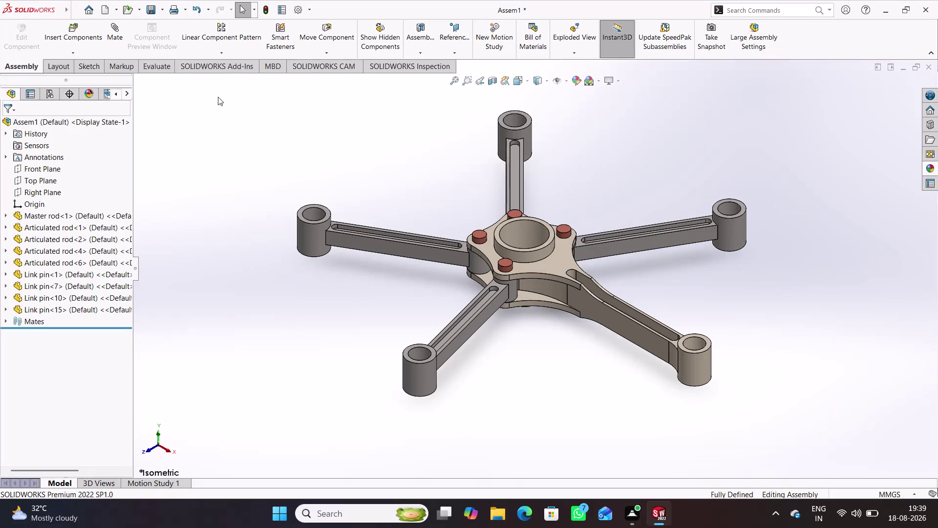
Insert the Piston from open documents and turn it about X in 90° increments.
click(84, 31)
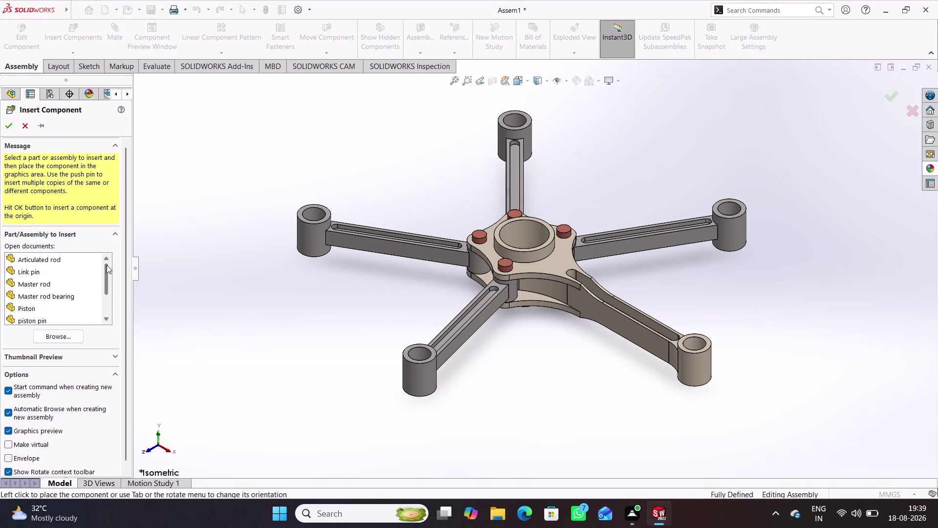
click(31, 309)
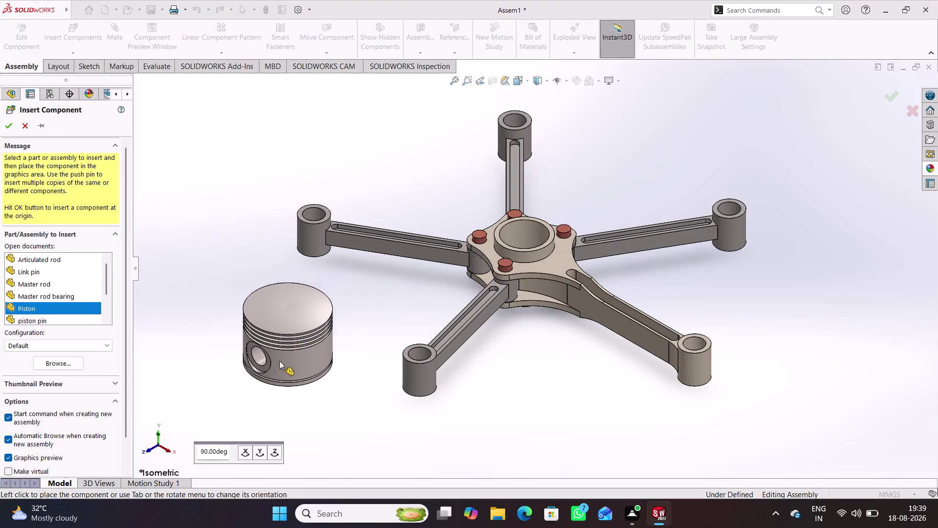
click(262, 451)
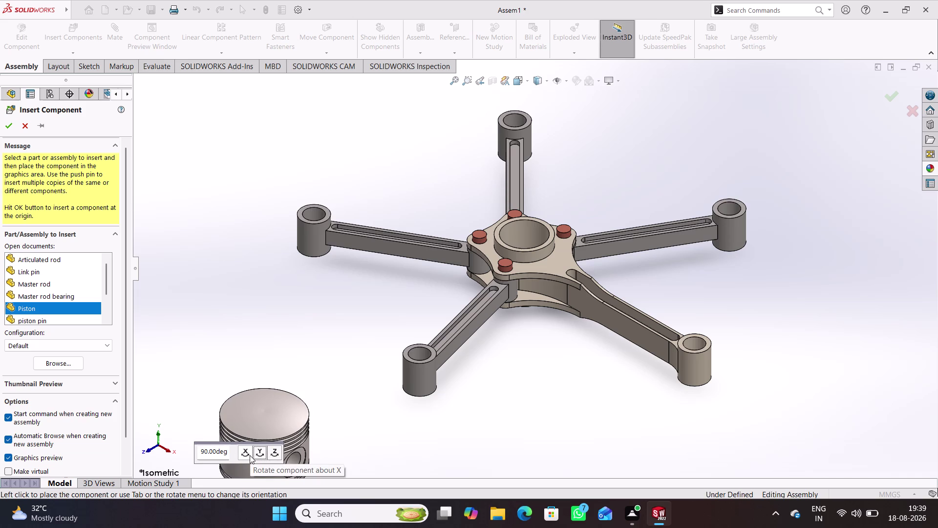
click(245, 453)
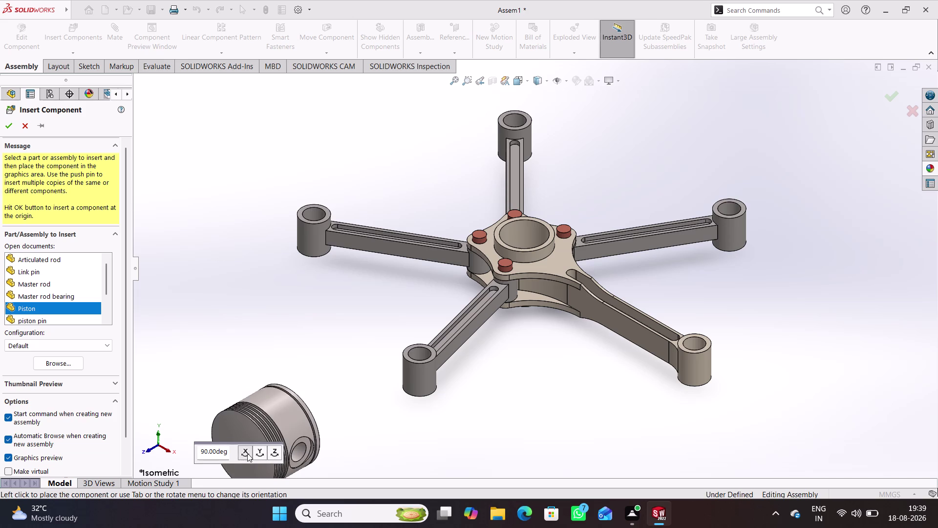
click(247, 454)
click(247, 455)
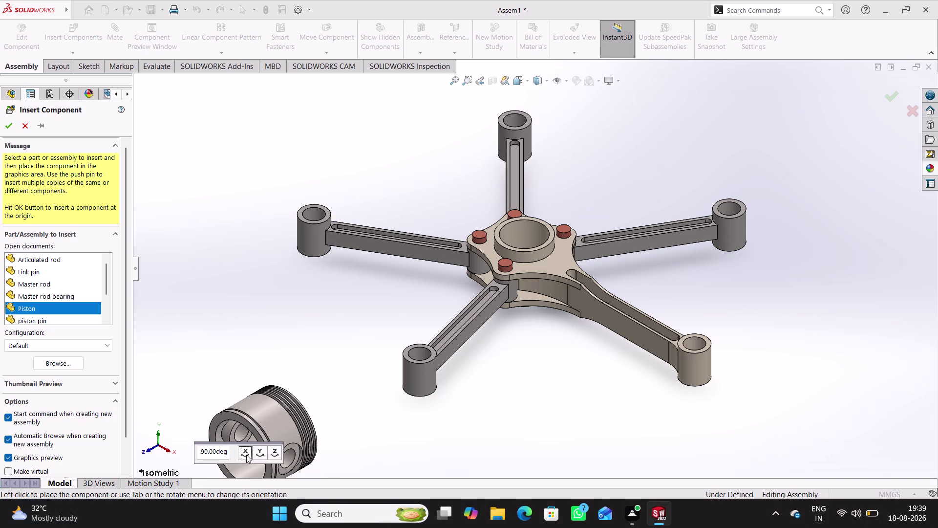
click(246, 455)
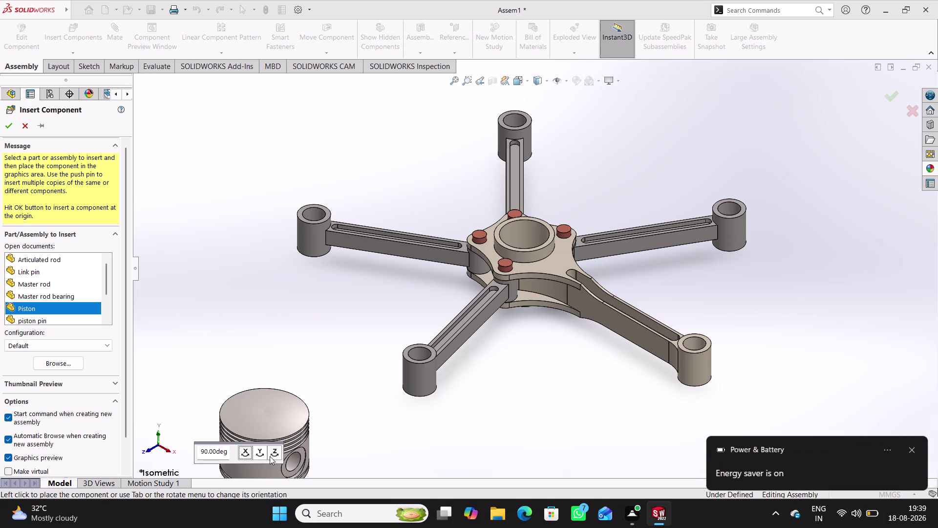
Rotate the piston 90° about Z and place it beside the lower-left rod arm.
click(274, 454)
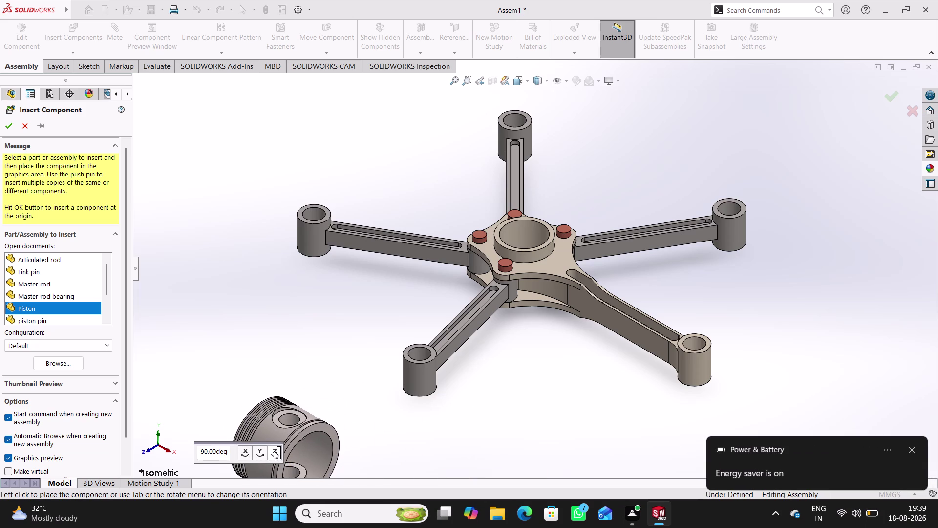
click(274, 450)
click(274, 451)
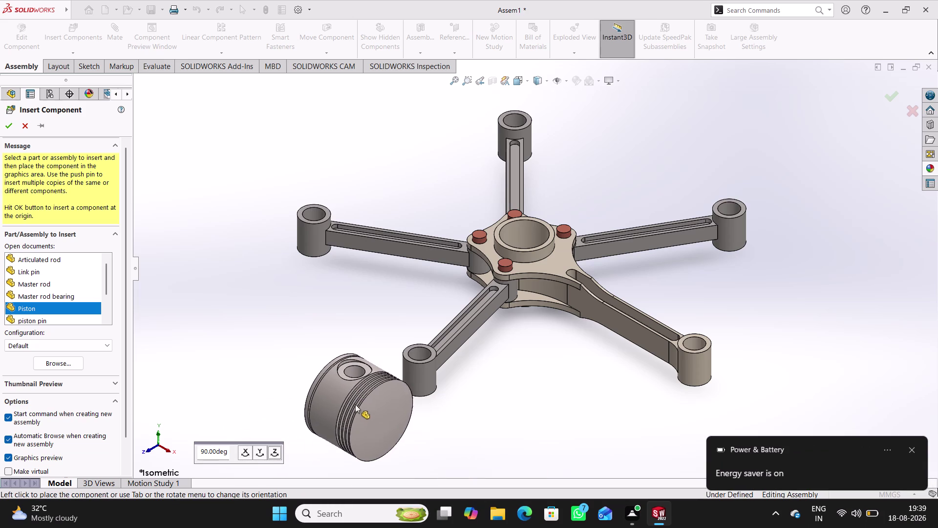
click(351, 404)
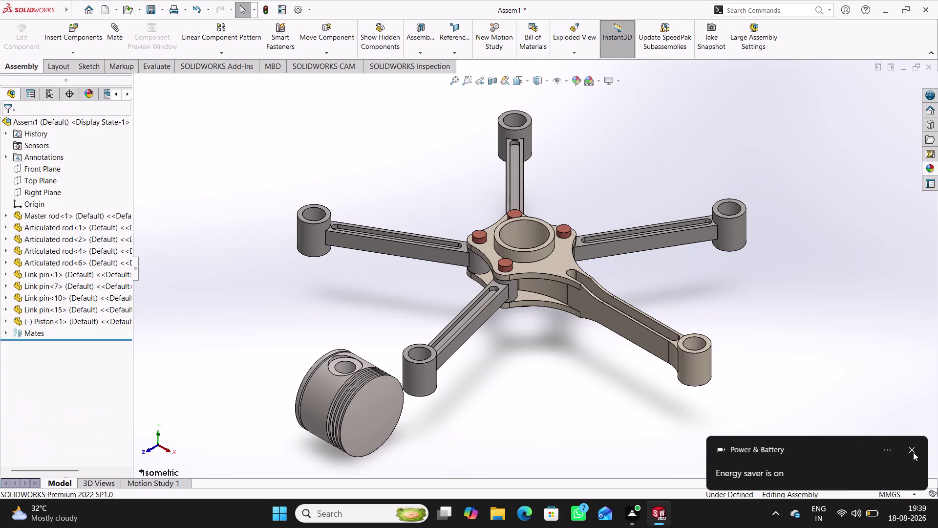
click(913, 452)
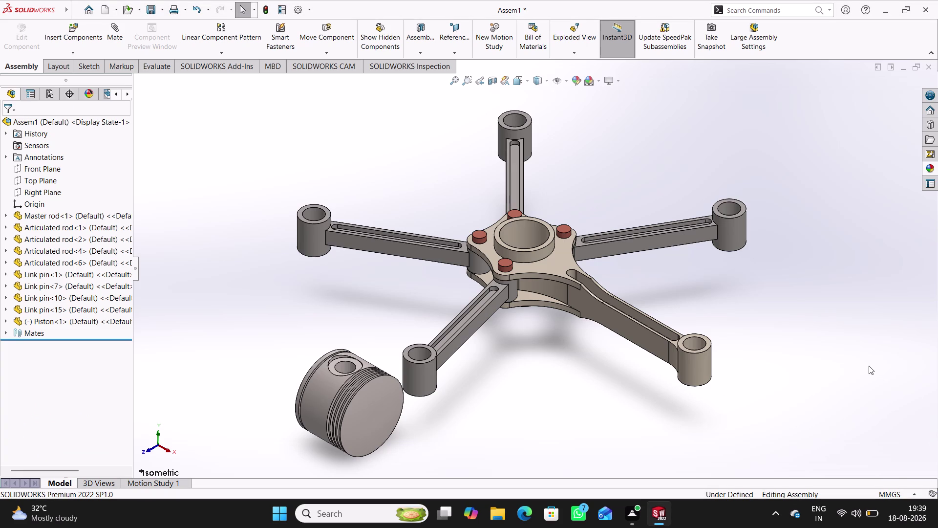